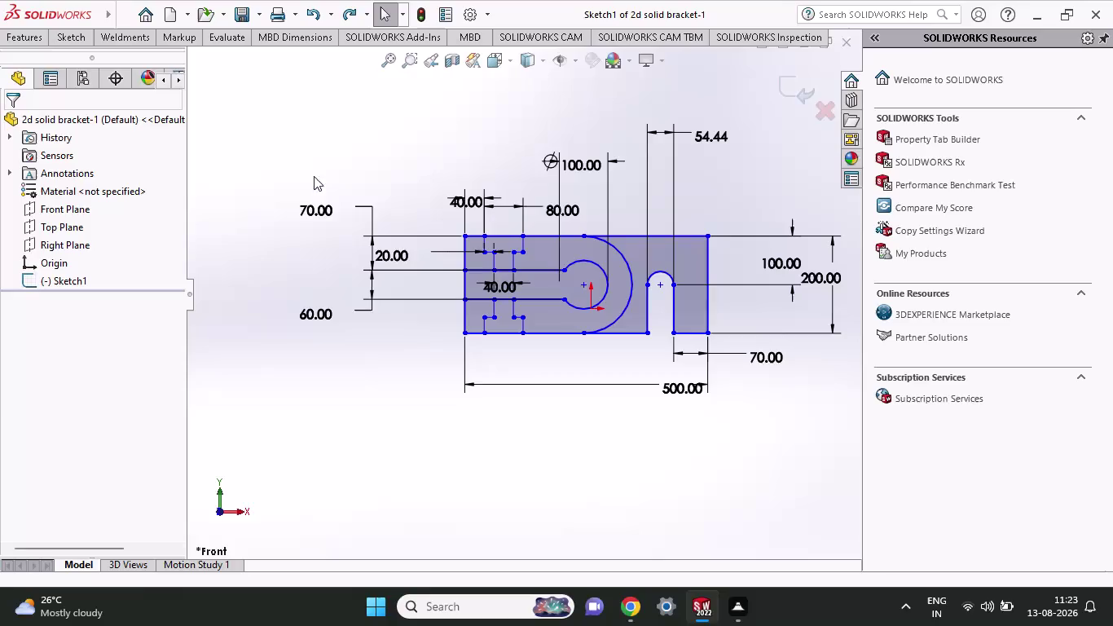
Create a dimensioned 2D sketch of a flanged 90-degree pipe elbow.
Box-select all bracket lines and dimensions and delete them, confirming Yes to All.
drag(257, 165, 909, 455)
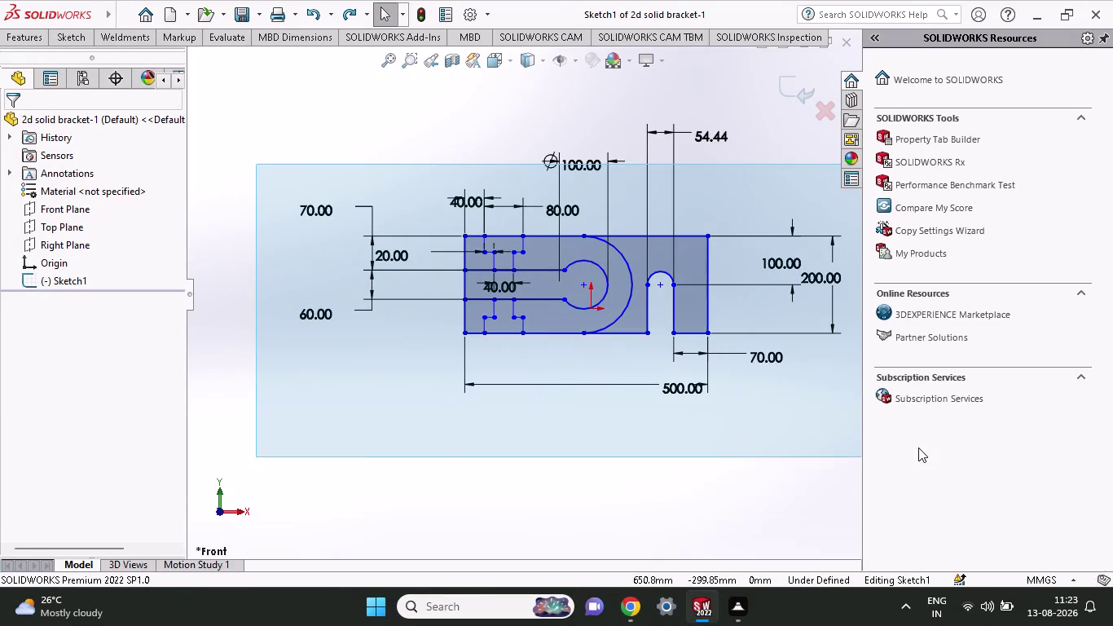
drag(909, 455, 872, 461)
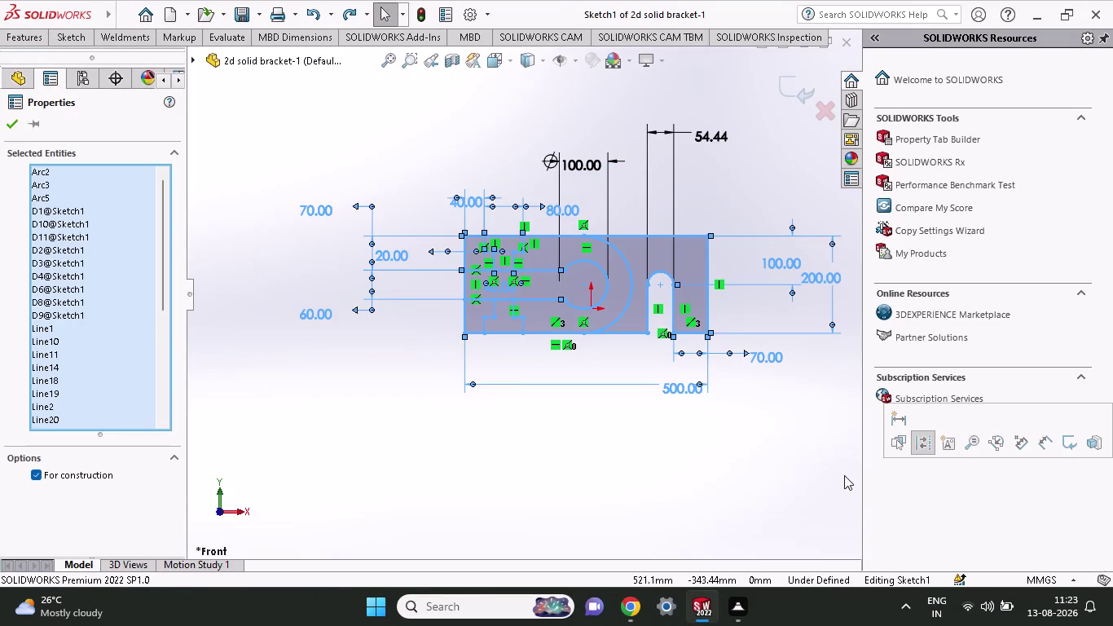
key(Delete)
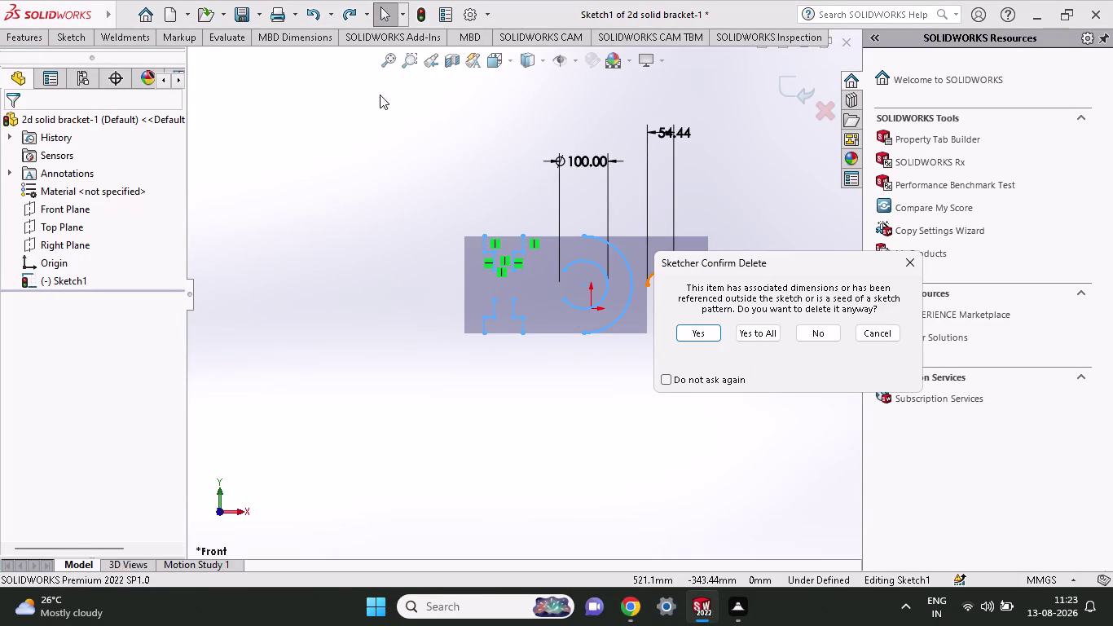
drag(381, 103, 490, 295)
click(747, 339)
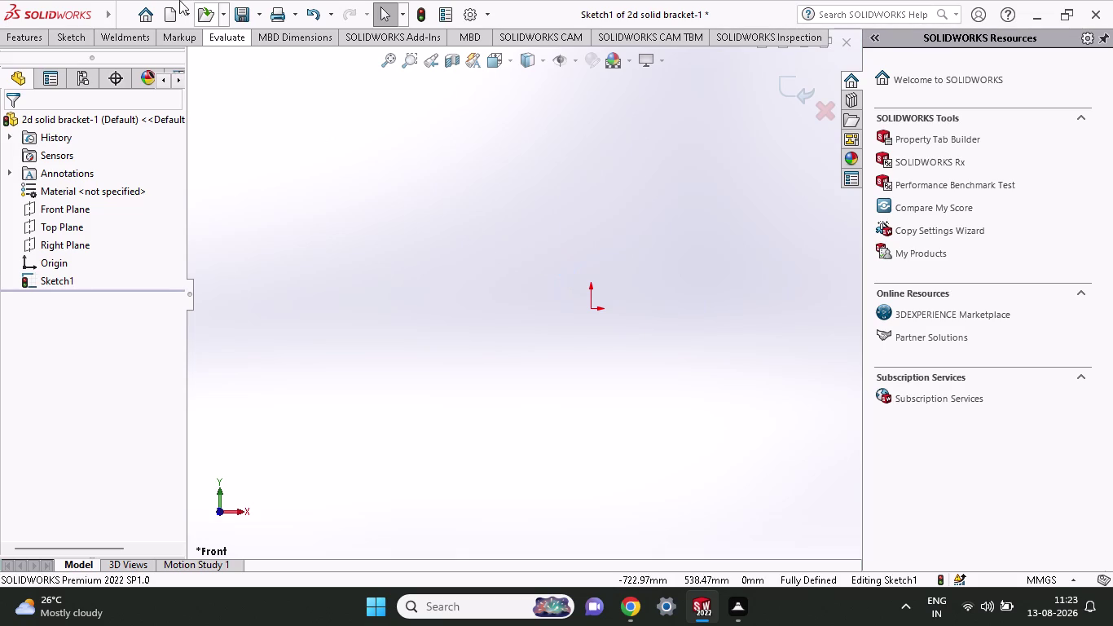
click(70, 39)
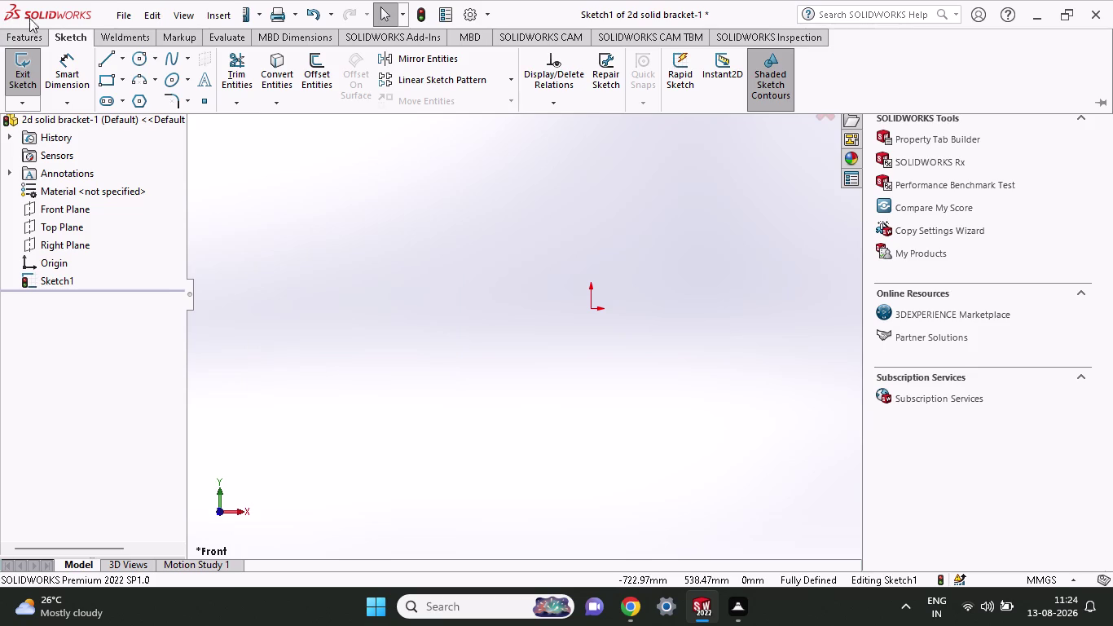
Delete Sketch1 from the FeatureManager tree, leaving only the default planes and origin.
scroll(up, 3)
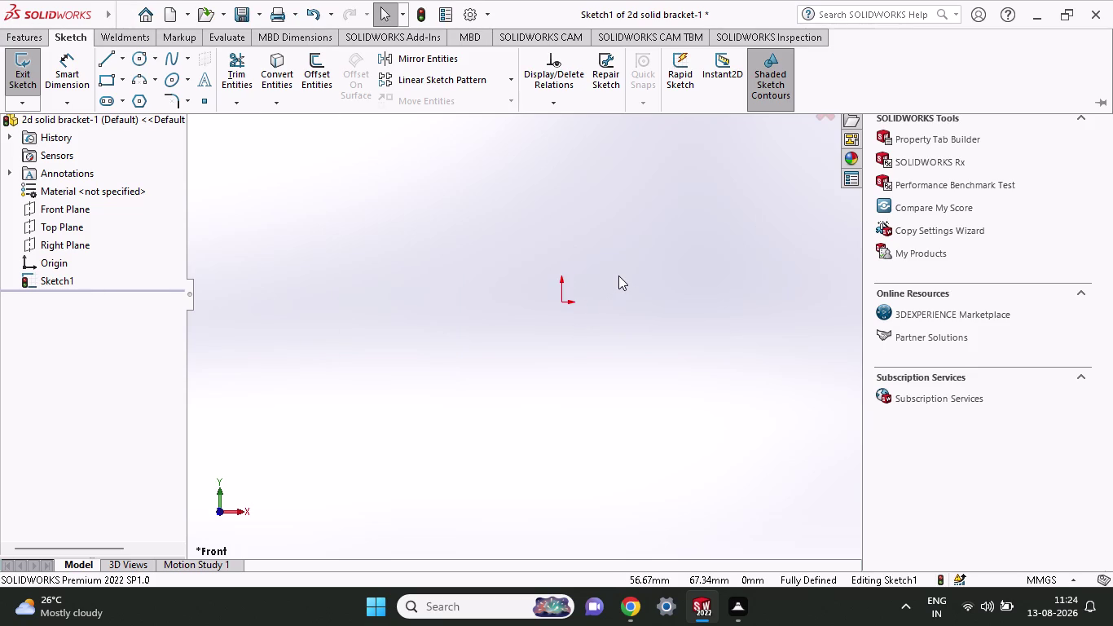
scroll(down, 3)
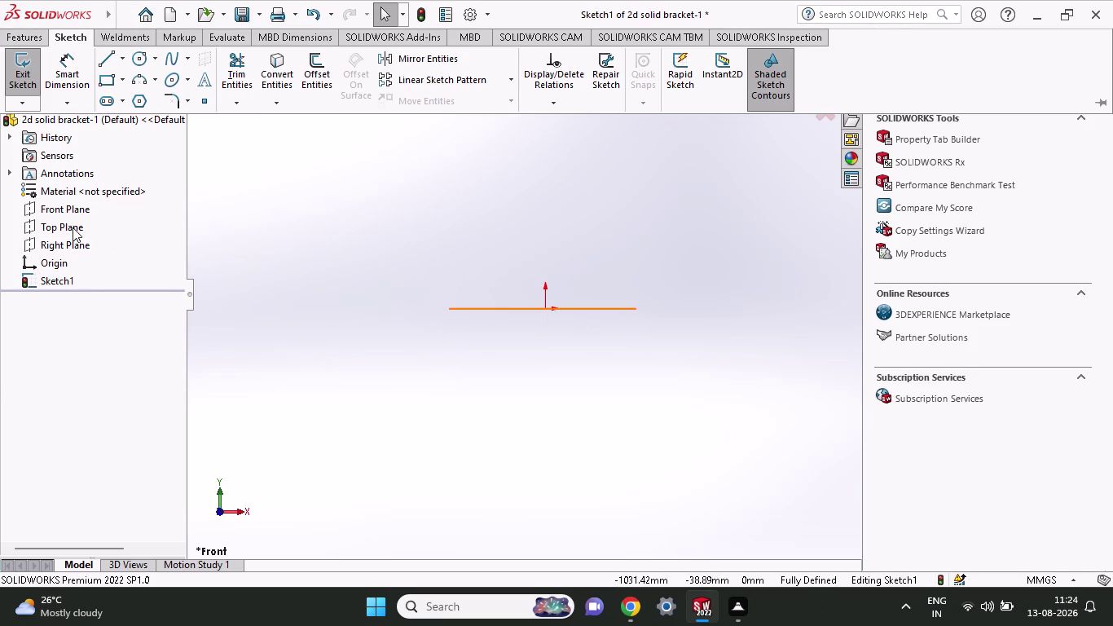
right_click(70, 213)
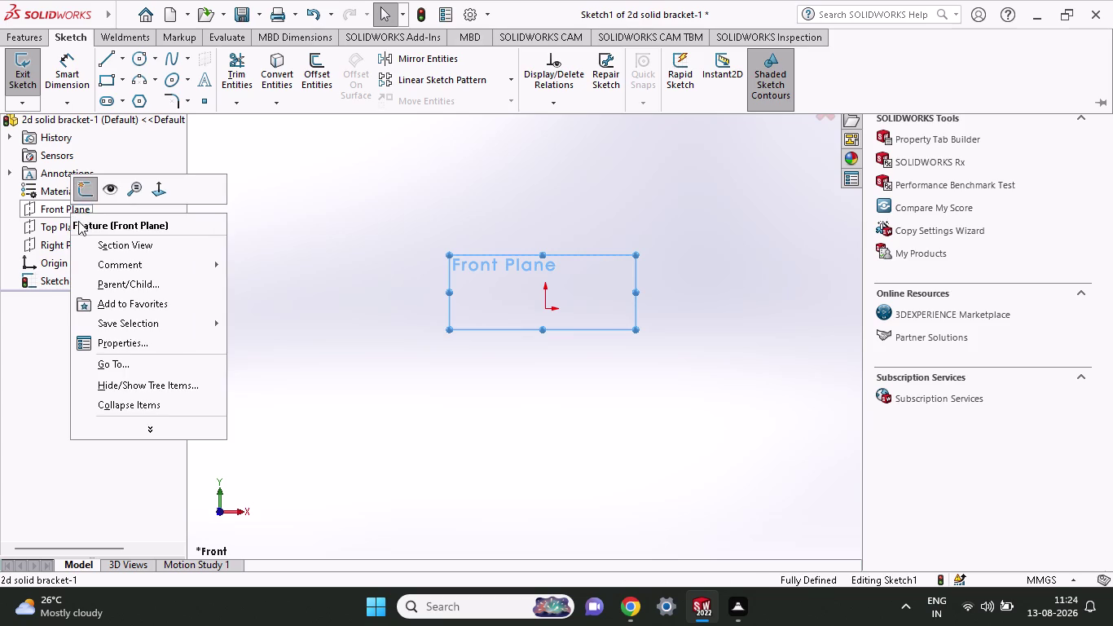
click(85, 192)
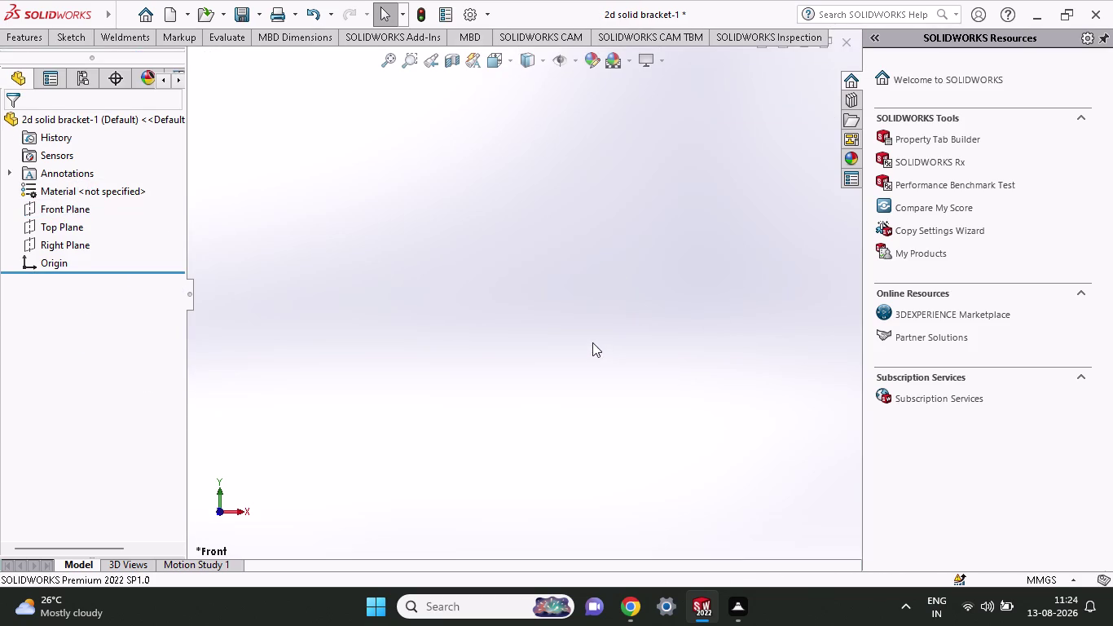
click(64, 37)
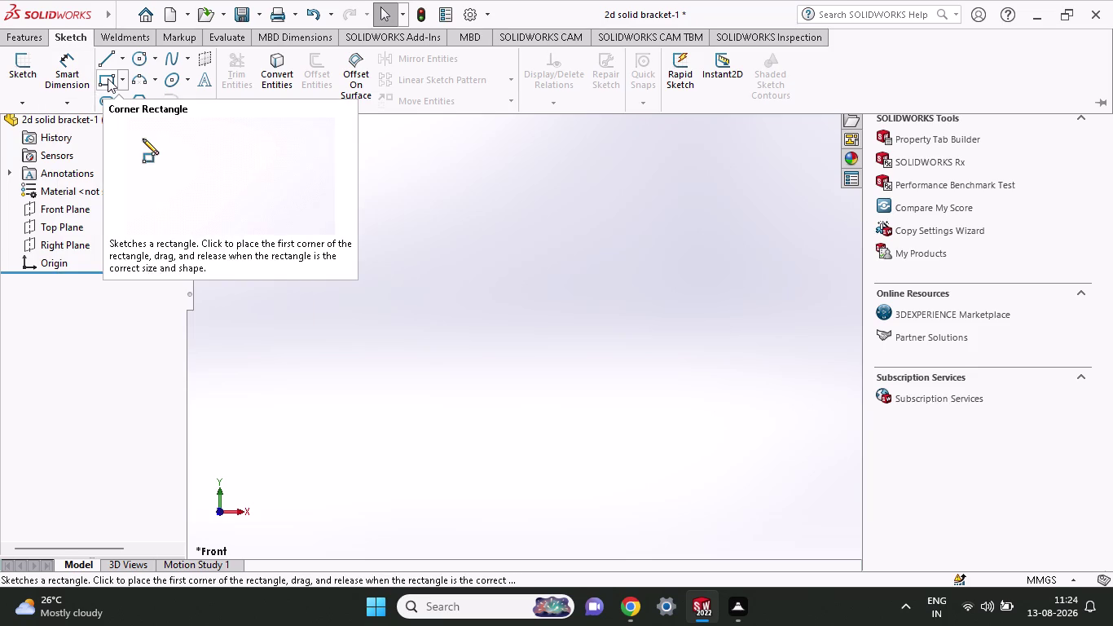
Launch Corner Rectangle so SOLIDWORKS prompts for a sketch plane, offering Front Plane.
click(107, 78)
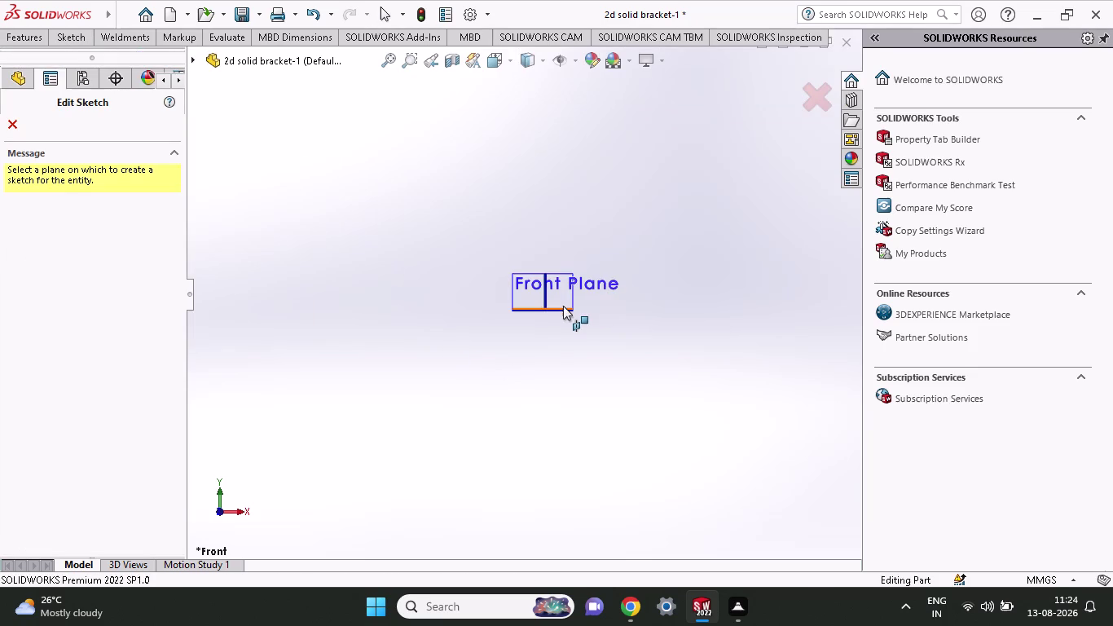
scroll(down, 3)
scroll(down, 3)
scroll(down, 3)
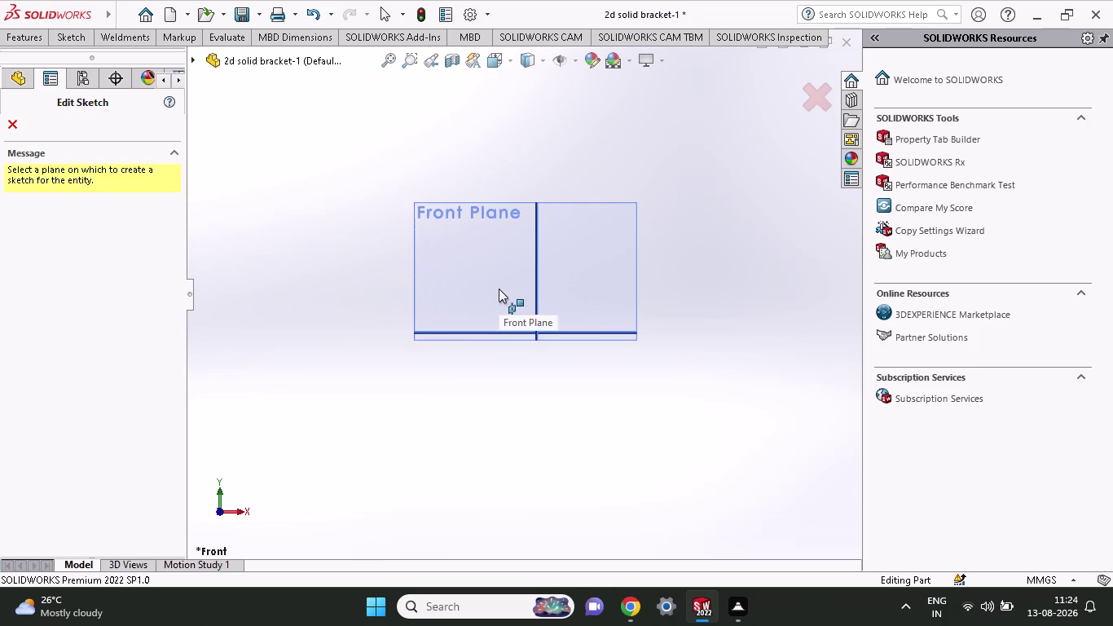
click(7, 125)
click(62, 55)
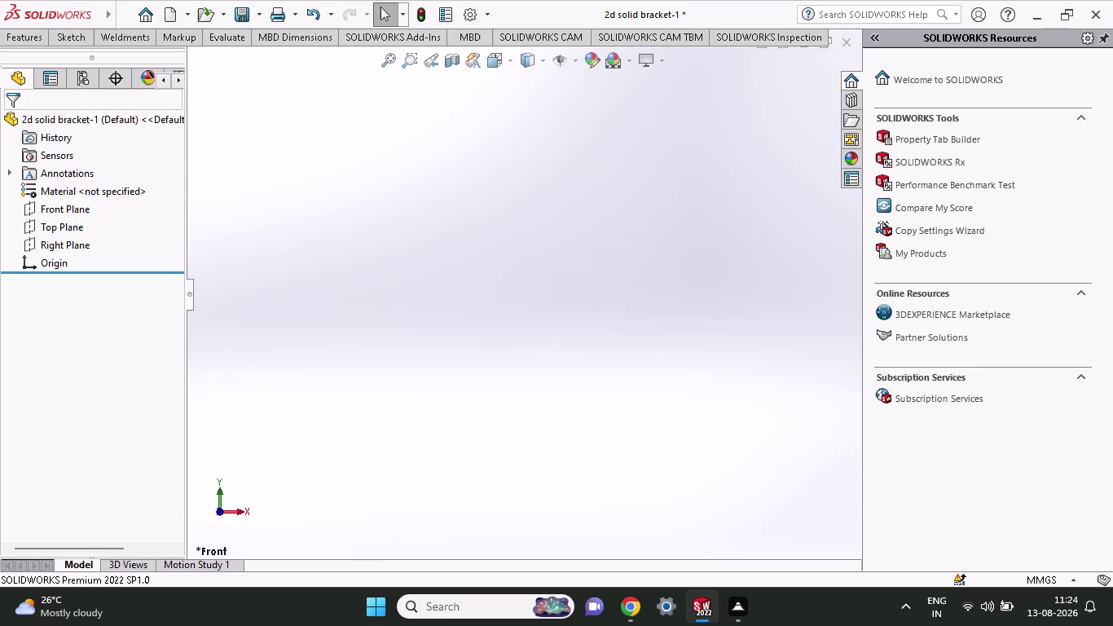
click(66, 47)
click(67, 34)
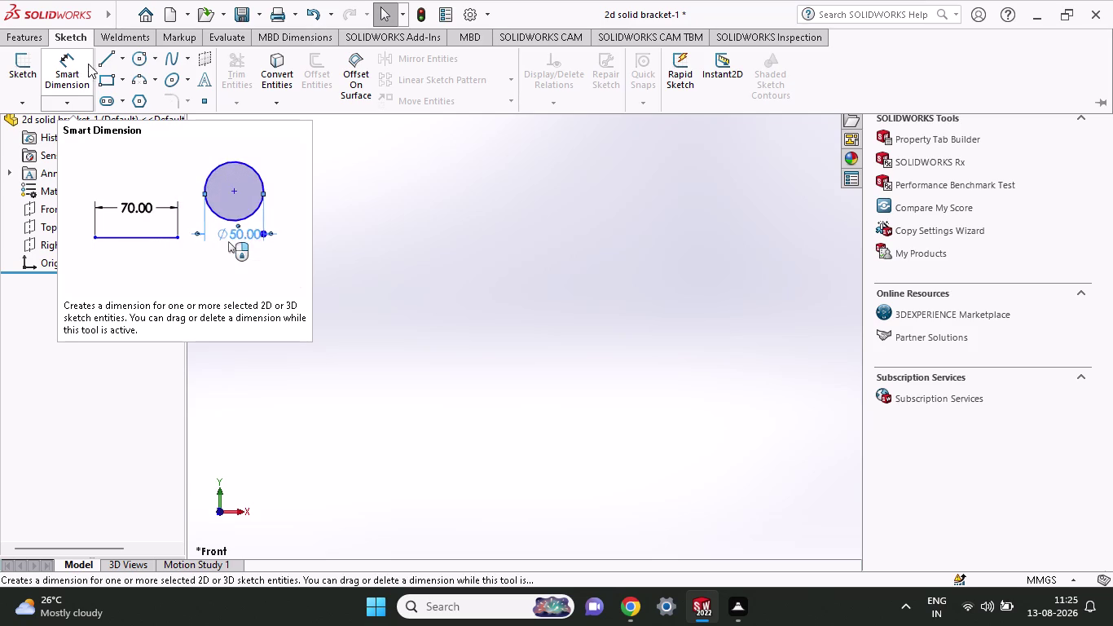
click(111, 78)
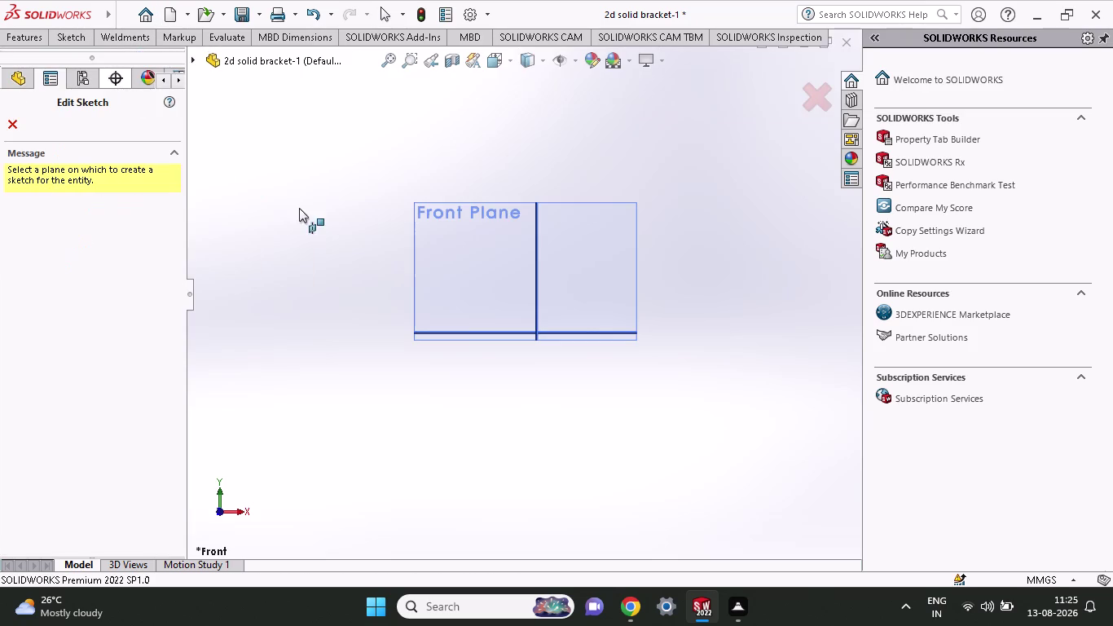
Pick Front Plane and draw a tall, thin rectangle left of the origin as Sketch2.
click(479, 269)
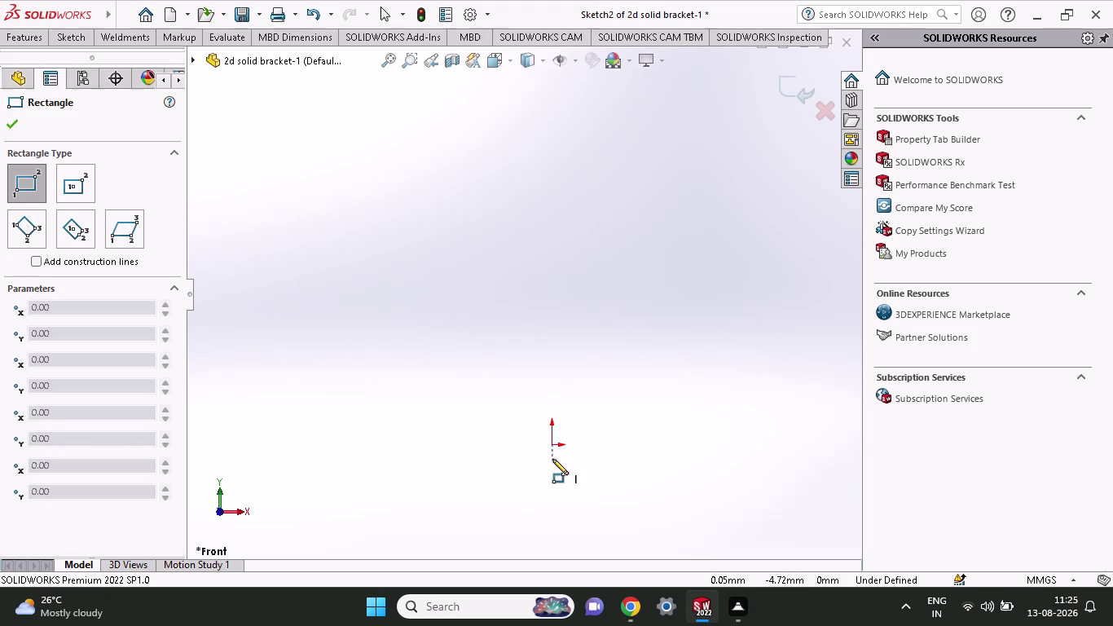
scroll(down, 3)
scroll(up, 3)
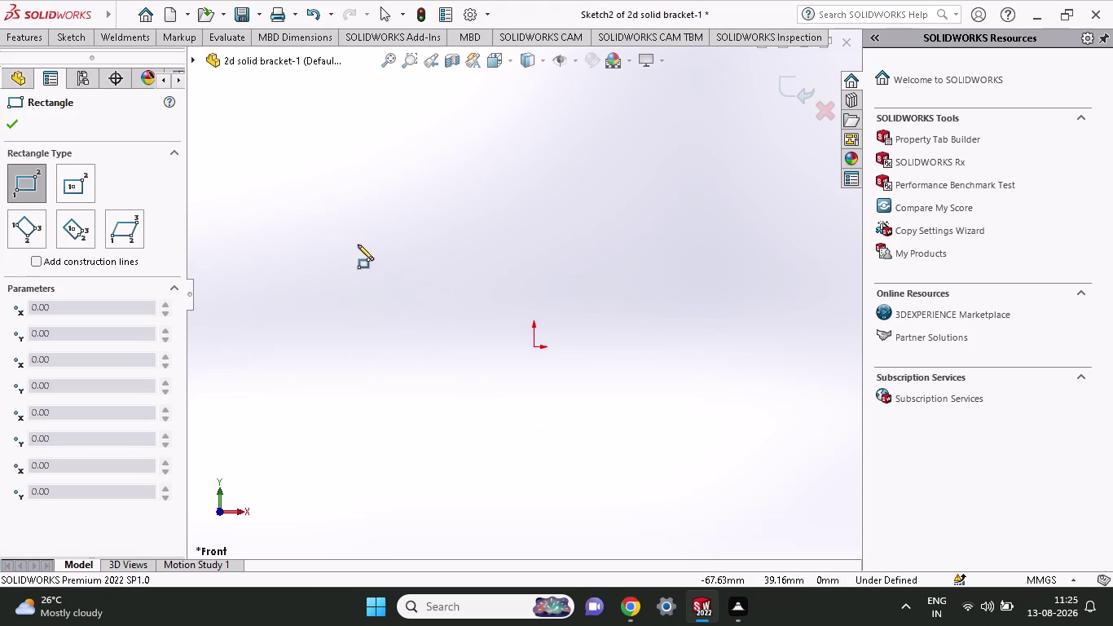
scroll(up, 3)
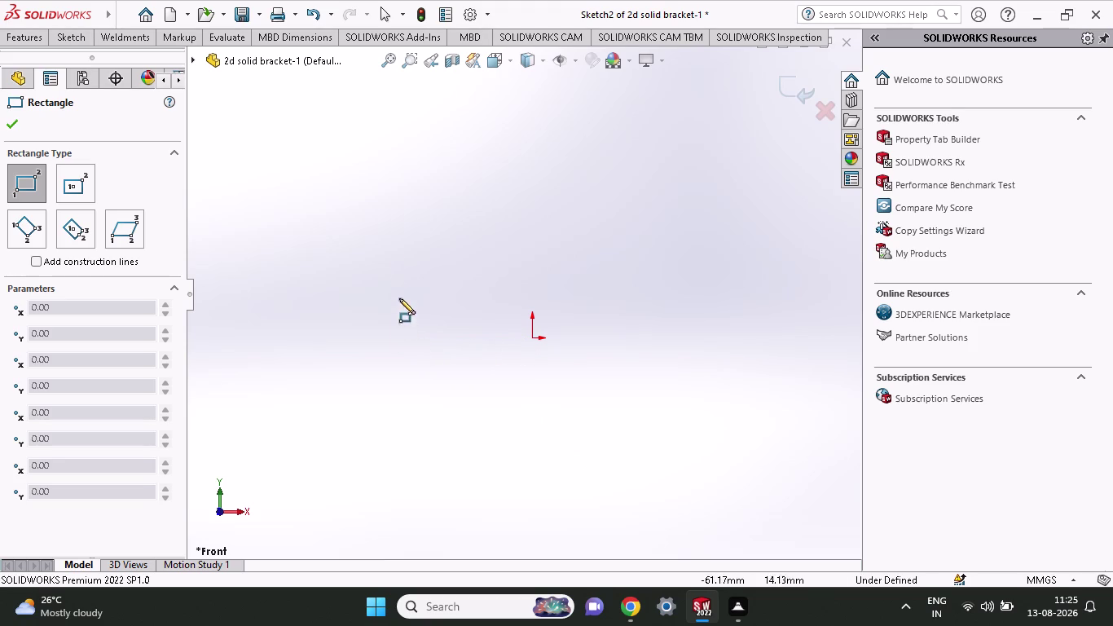
click(392, 256)
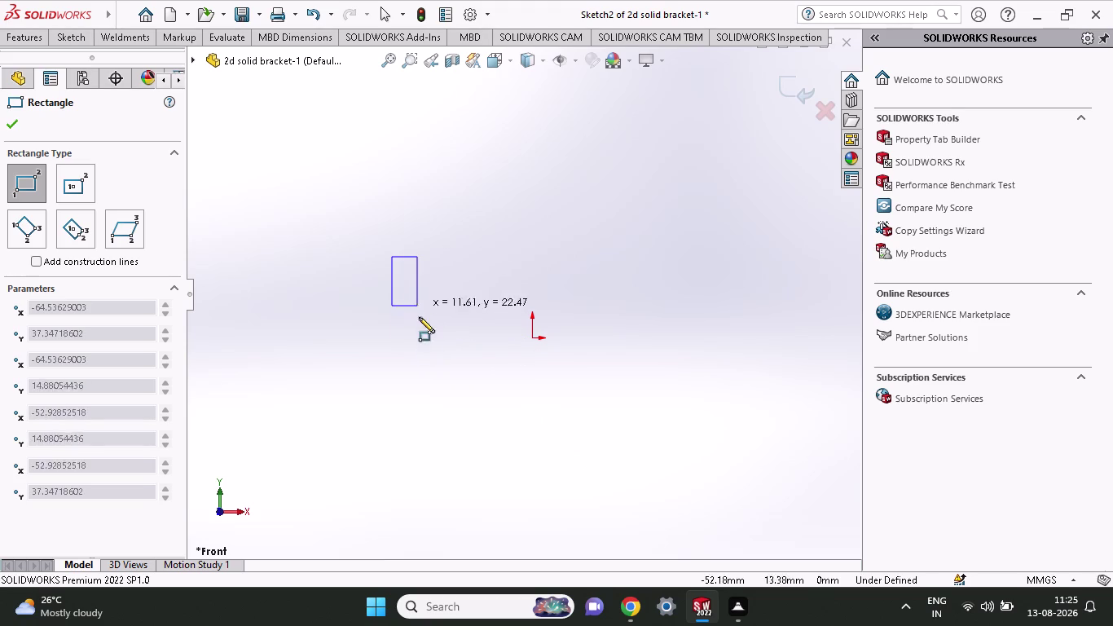
click(422, 388)
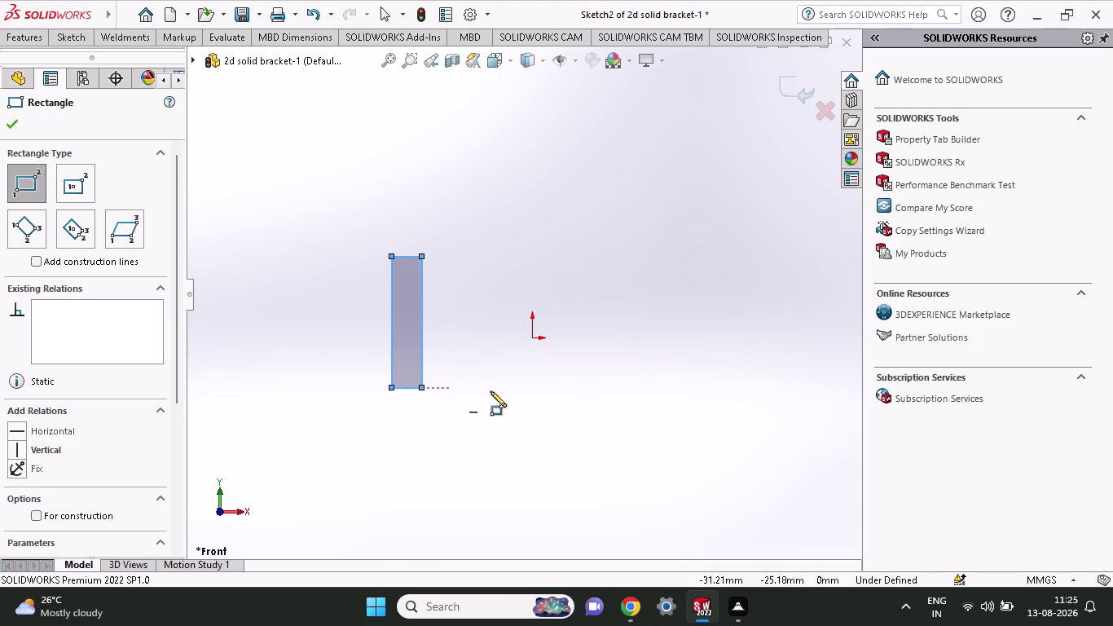
click(72, 40)
Smart-dimension the rectangle's bottom corners and set the width to 8 mm.
click(74, 63)
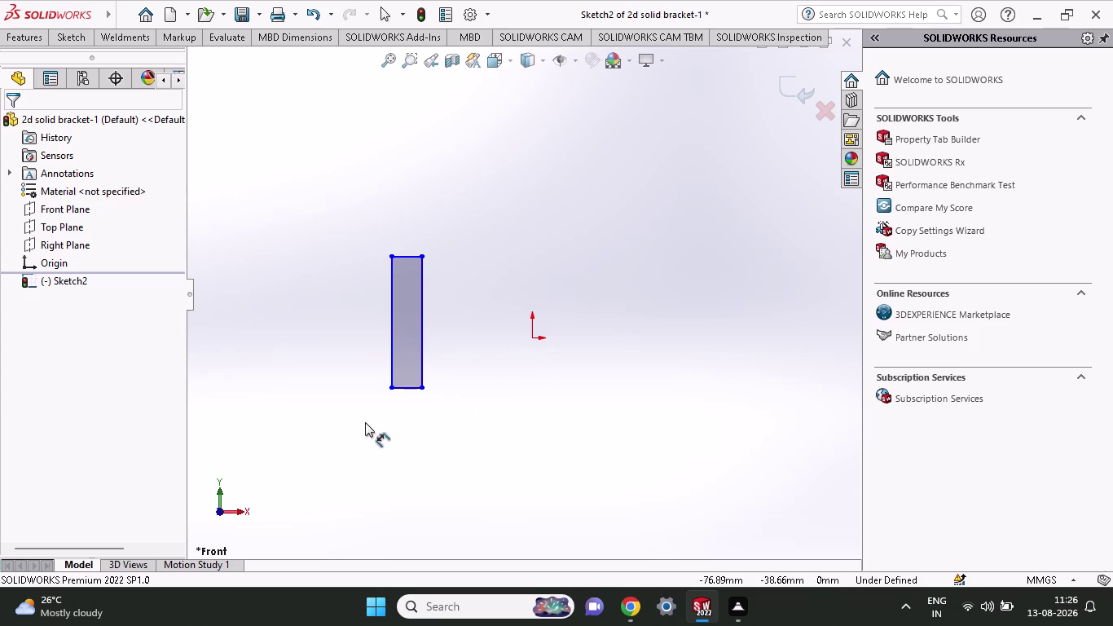
click(388, 388)
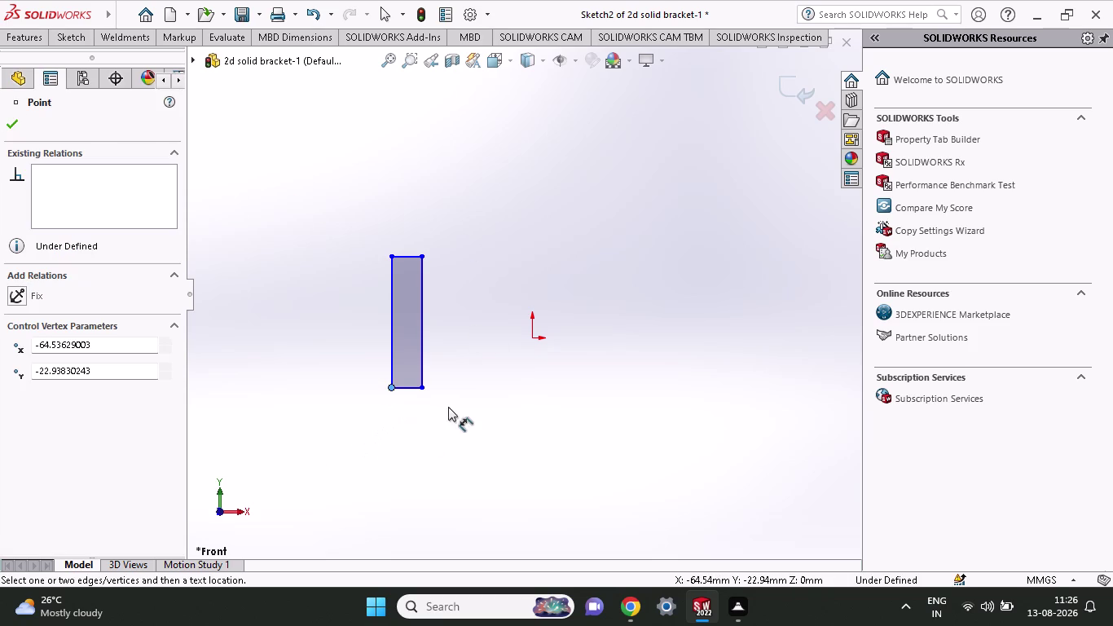
click(422, 386)
click(422, 445)
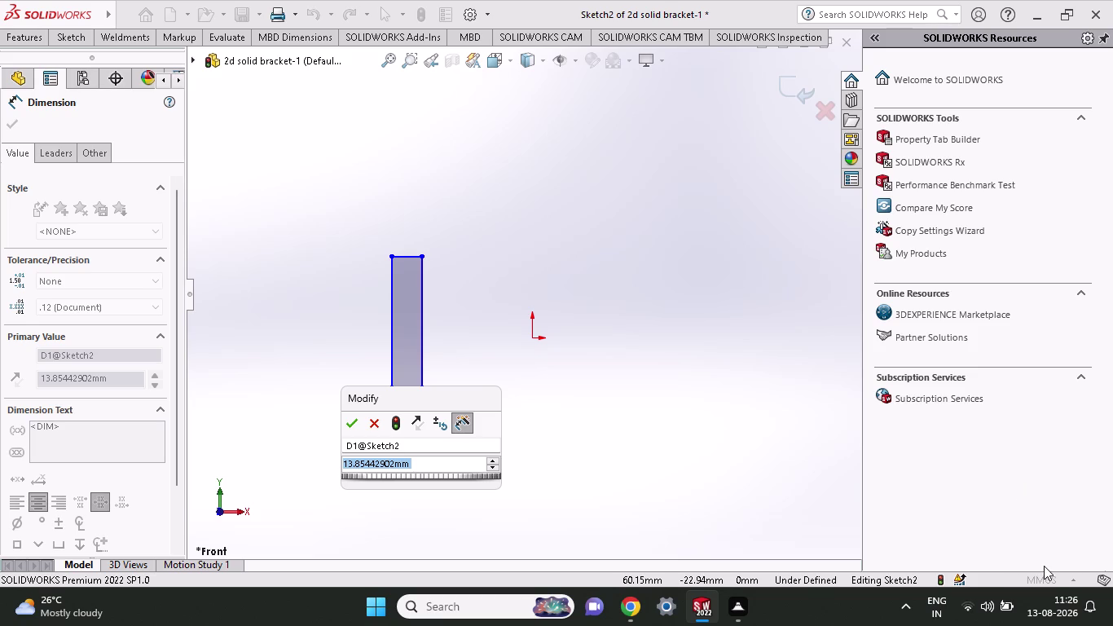
key(8)
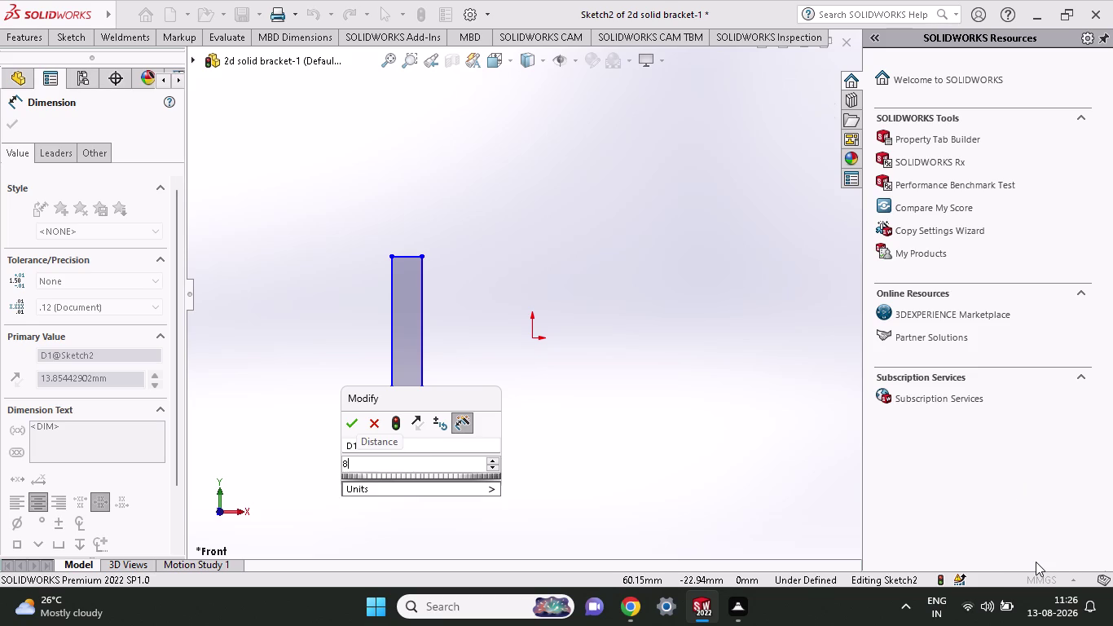
key(Return)
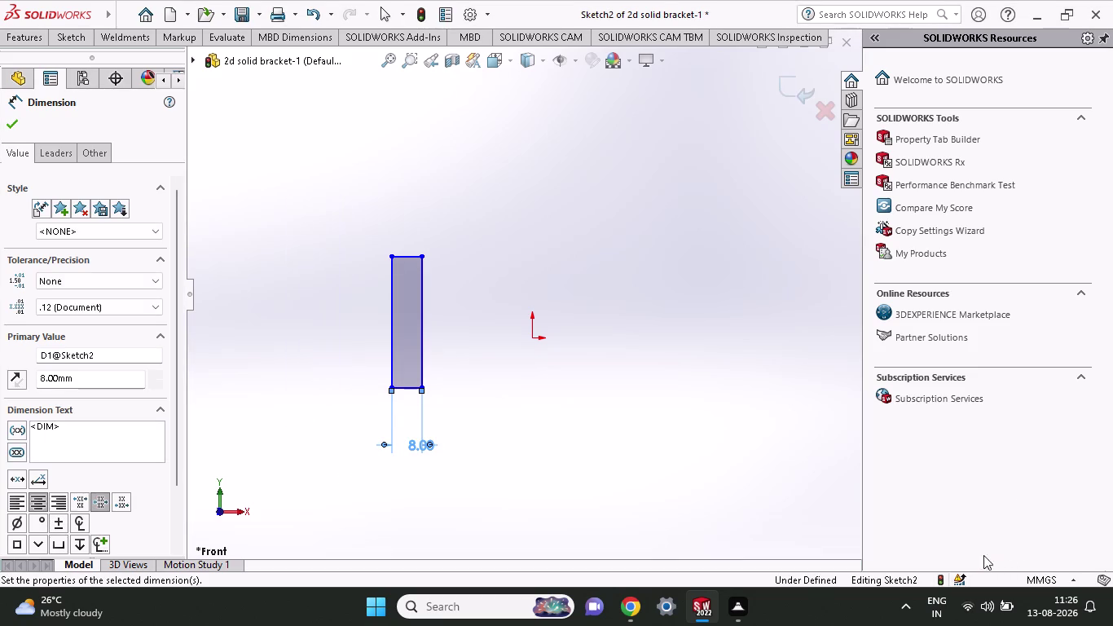